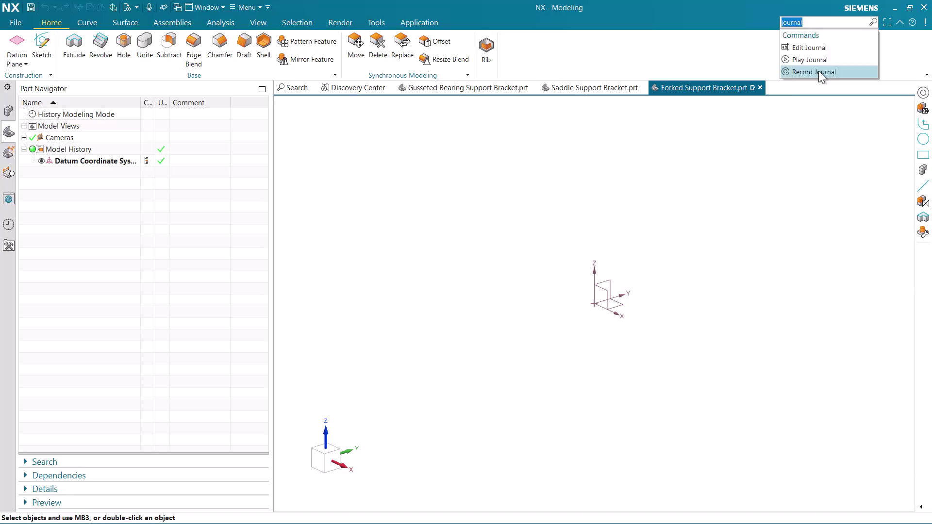
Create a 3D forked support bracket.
Start a new journal recording and paste 'Forked Support Bracket' as its file name.
click(287, 320)
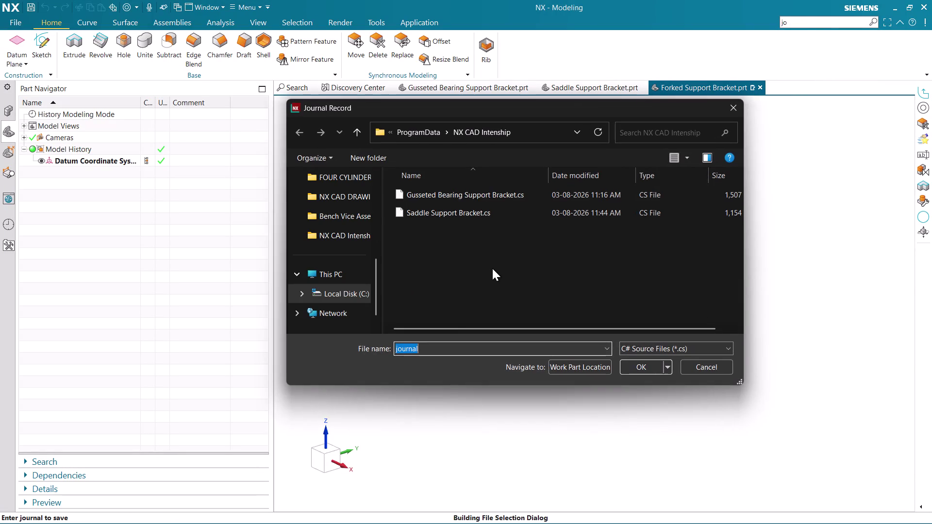
key(BackSpace)
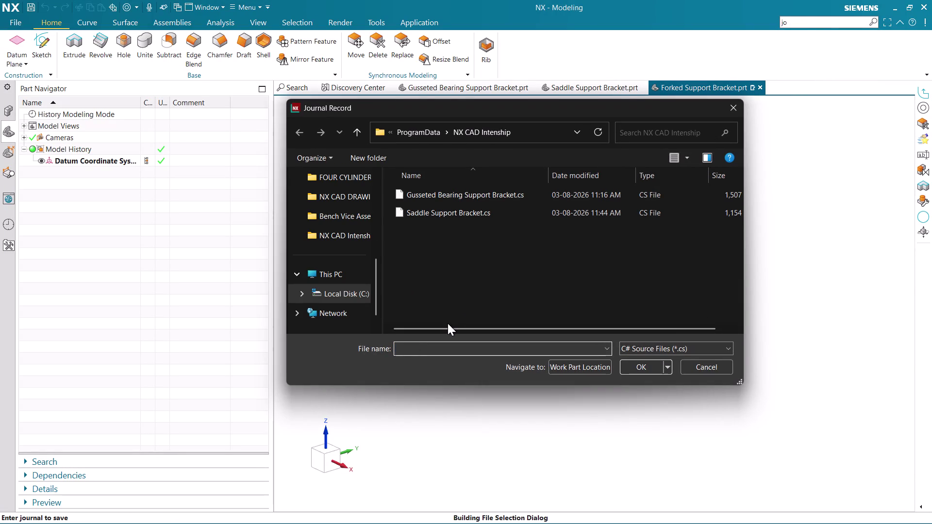
key(super+v)
click(499, 250)
key(ctrl+v)
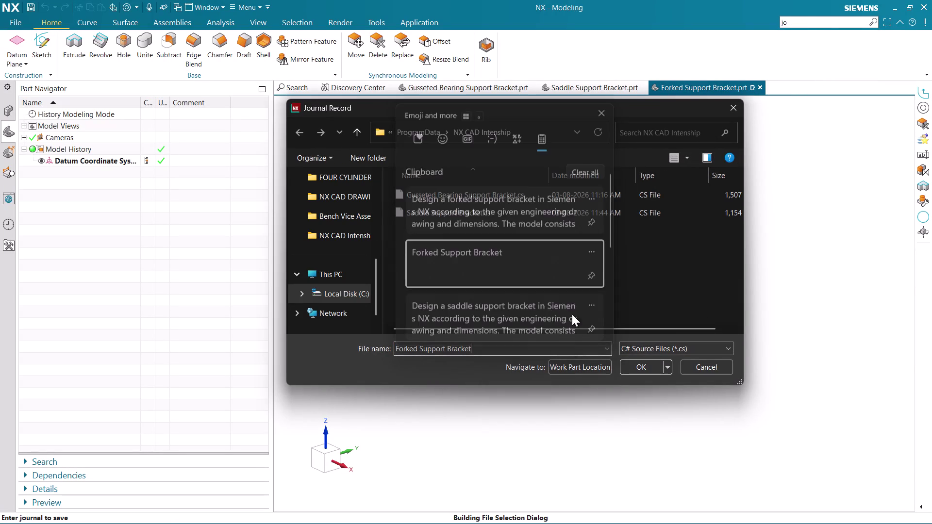
click(661, 356)
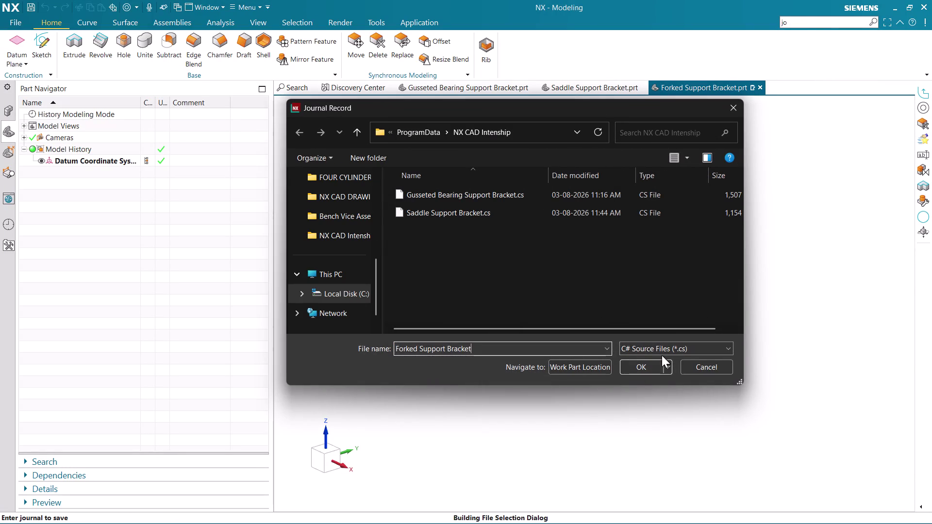
Save the journal recording under the name Forked Support Bracket.
click(662, 347)
click(662, 347)
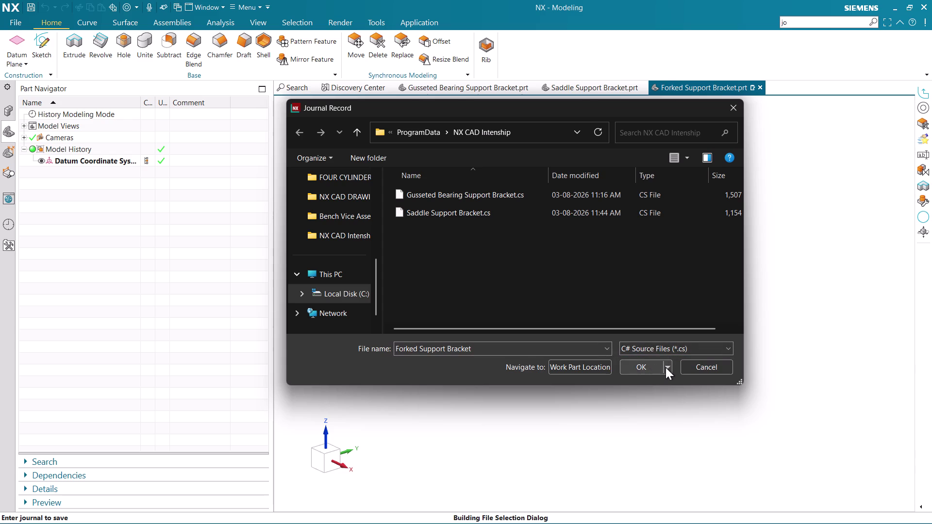
click(666, 370)
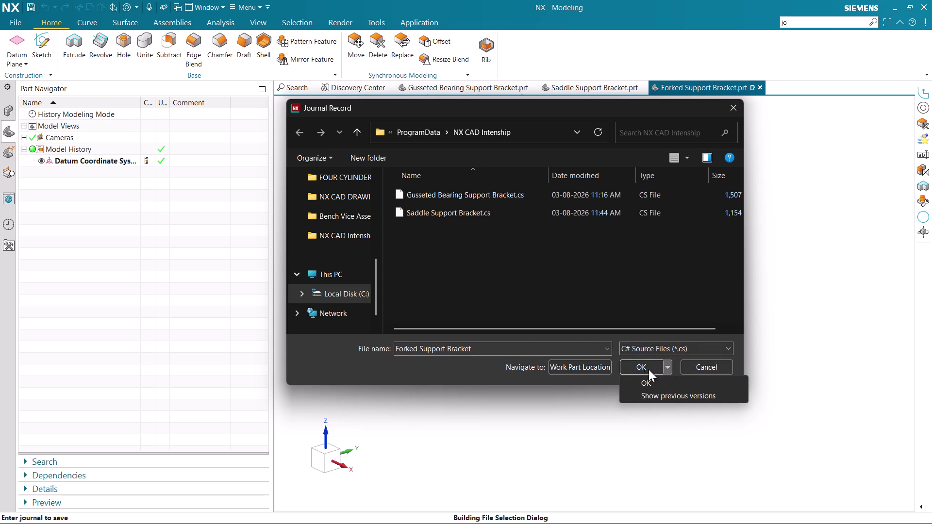
click(639, 367)
click(638, 366)
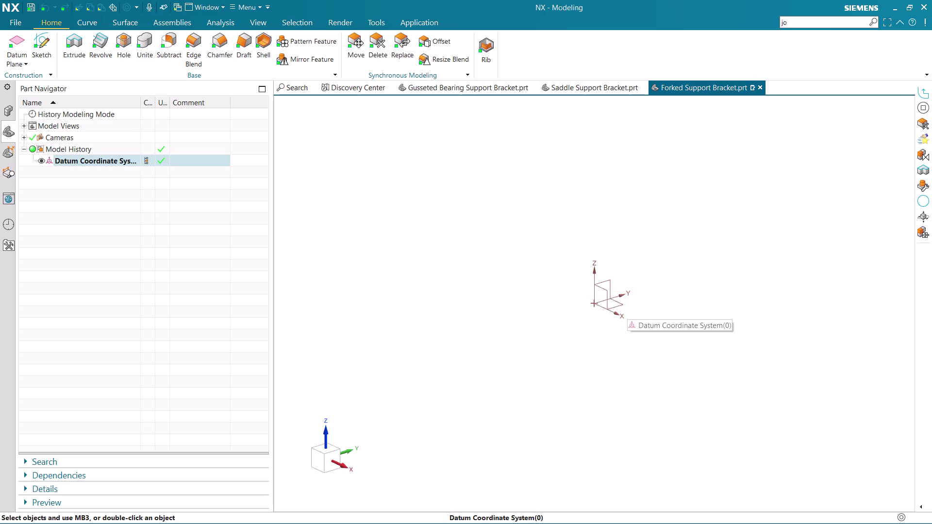
Begin a new sketch from the Home tab with journaling running.
scroll(up, 3)
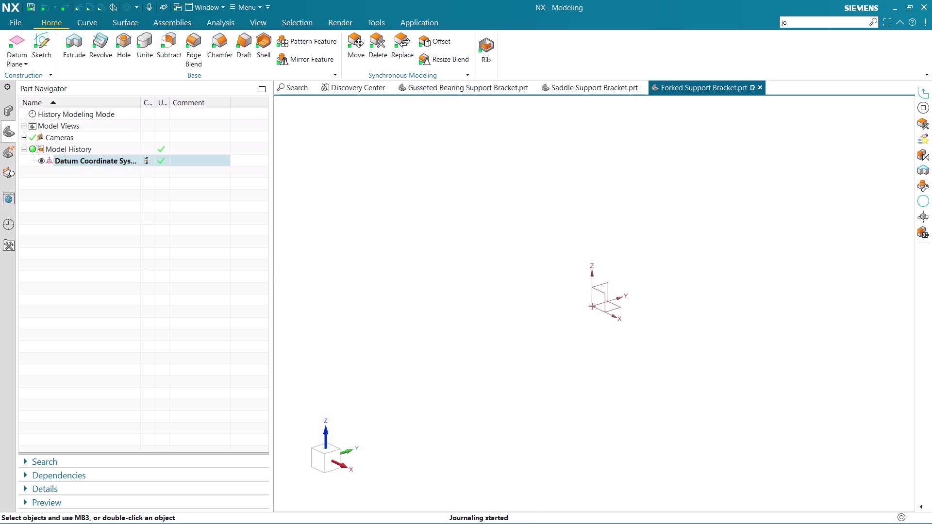
click(44, 41)
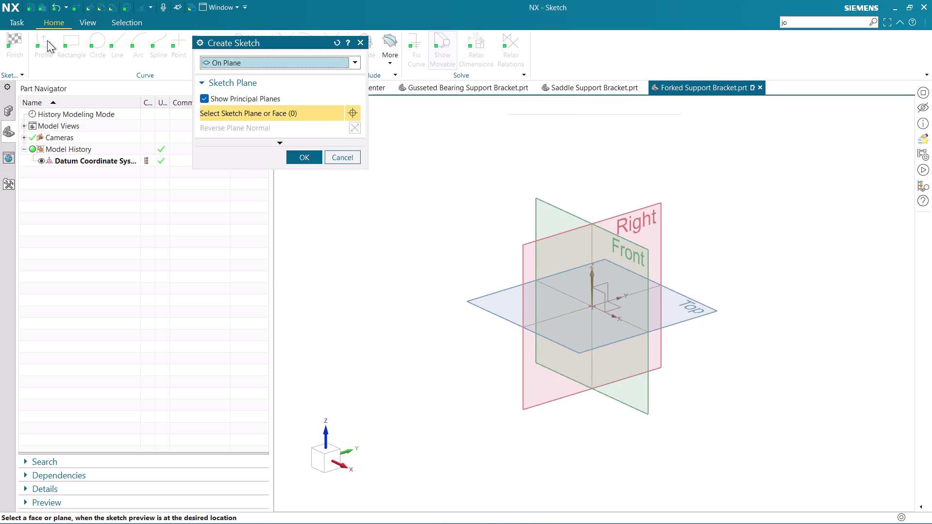
Place the new sketch on the Front datum plane and confirm it.
click(562, 208)
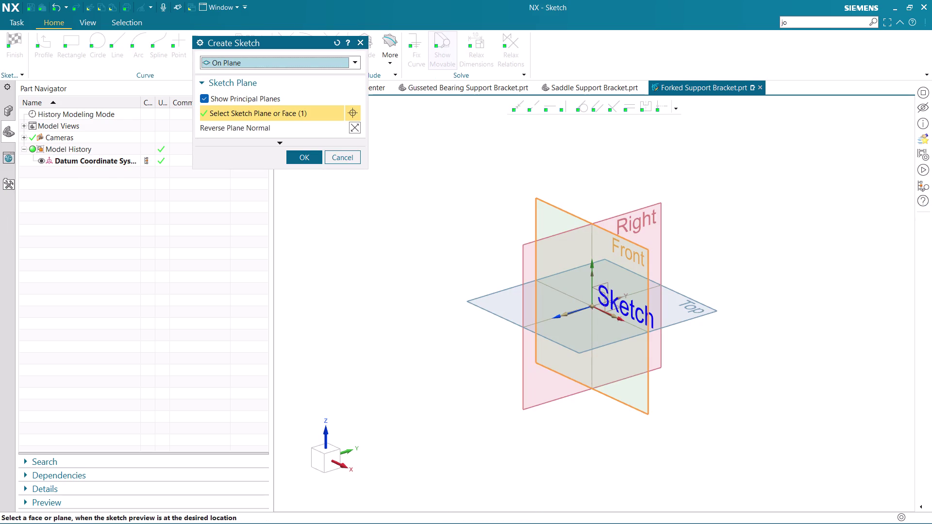
middle_click(578, 217)
scroll(up, 3)
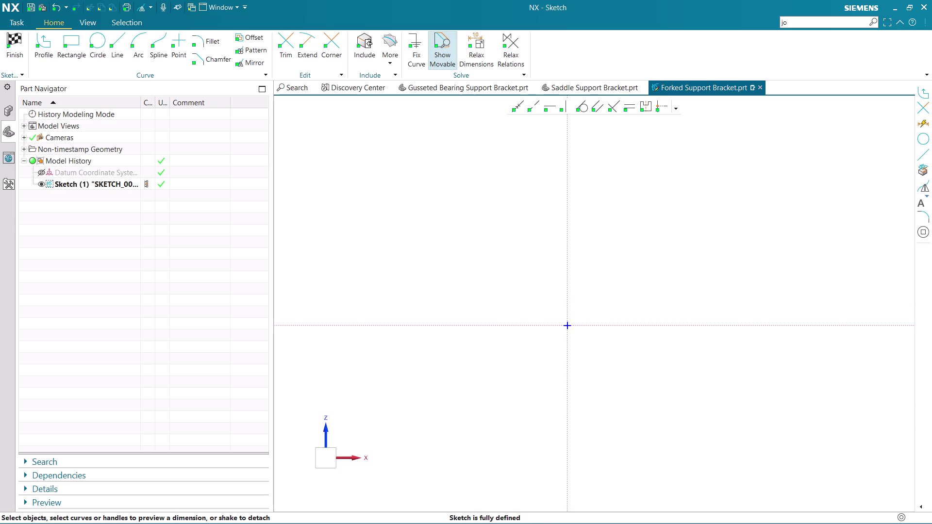
click(95, 53)
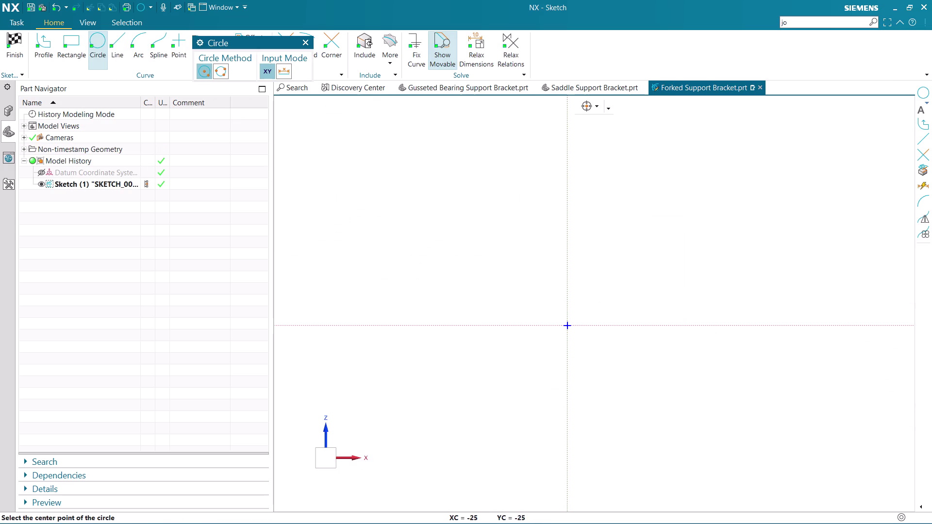
Draw a Ø40 circle centred on the sketch origin.
click(567, 326)
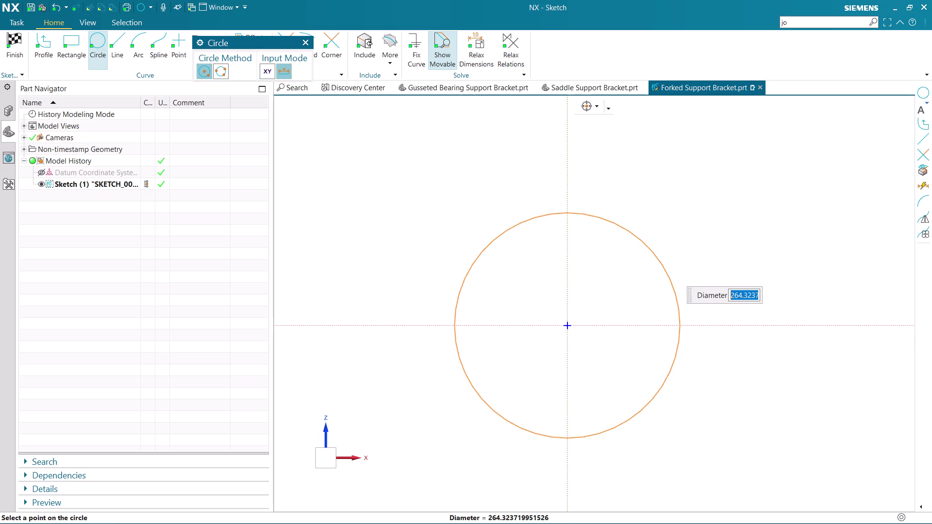
text(40)
key(Return)
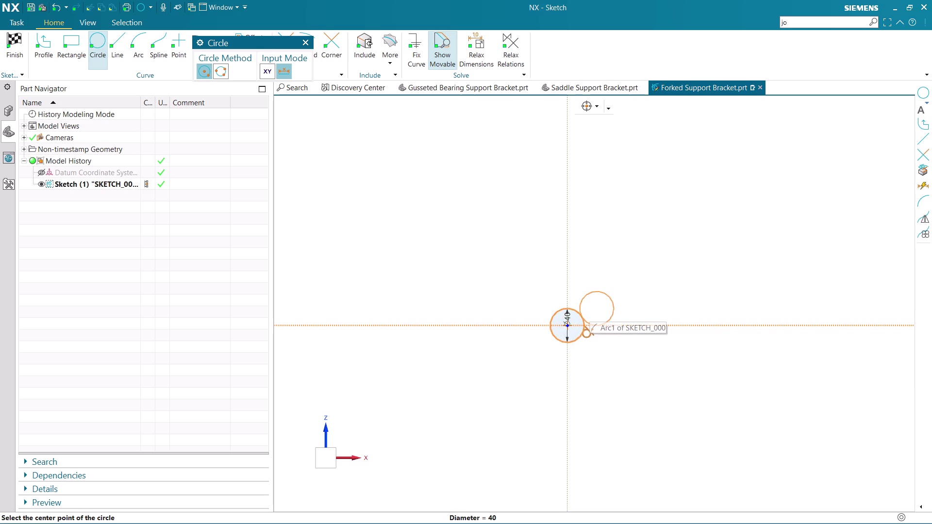
key(Escape)
scroll(up, 3)
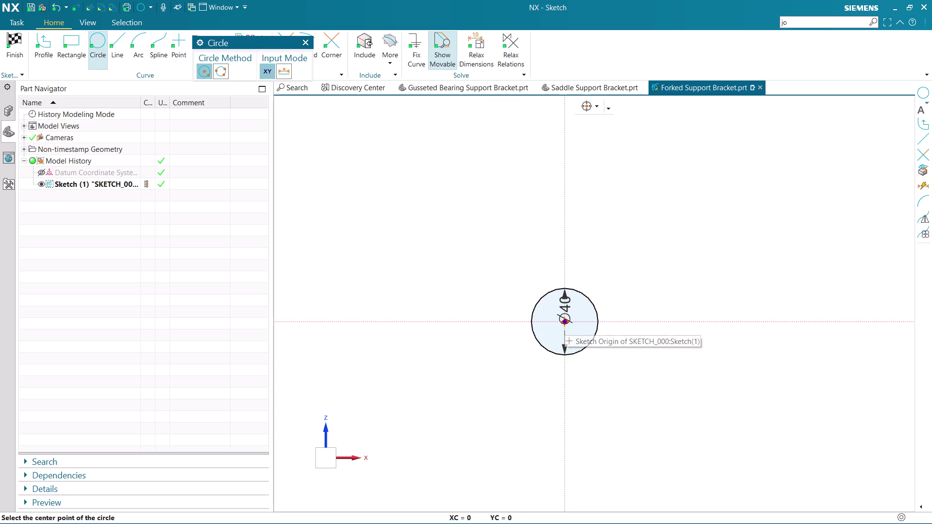
Add a concentric Ø76 circle (38*2) and drag its dimension outward.
click(564, 322)
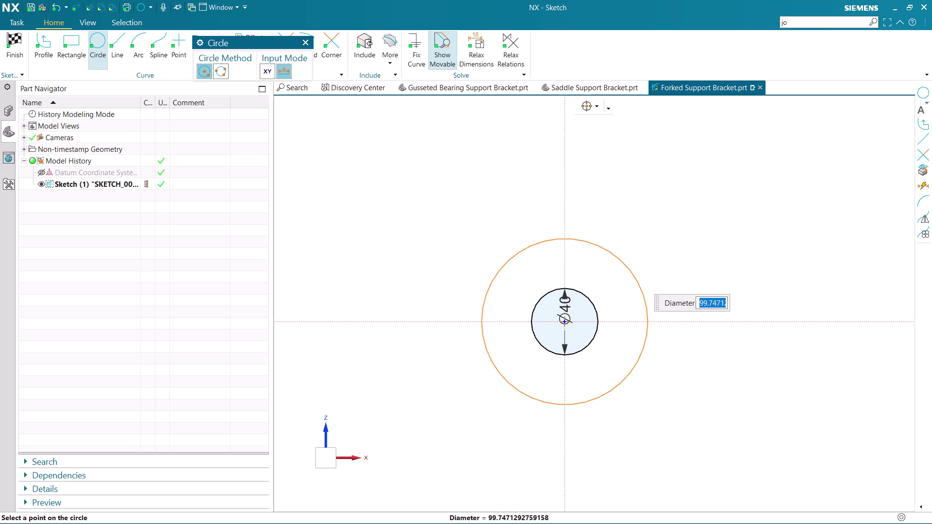
text(38)
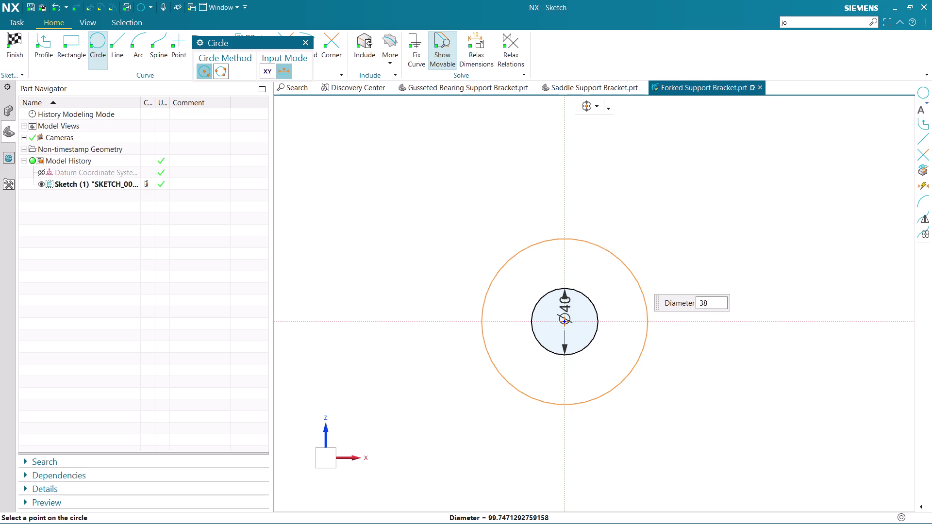
text(*2)
key(Return)
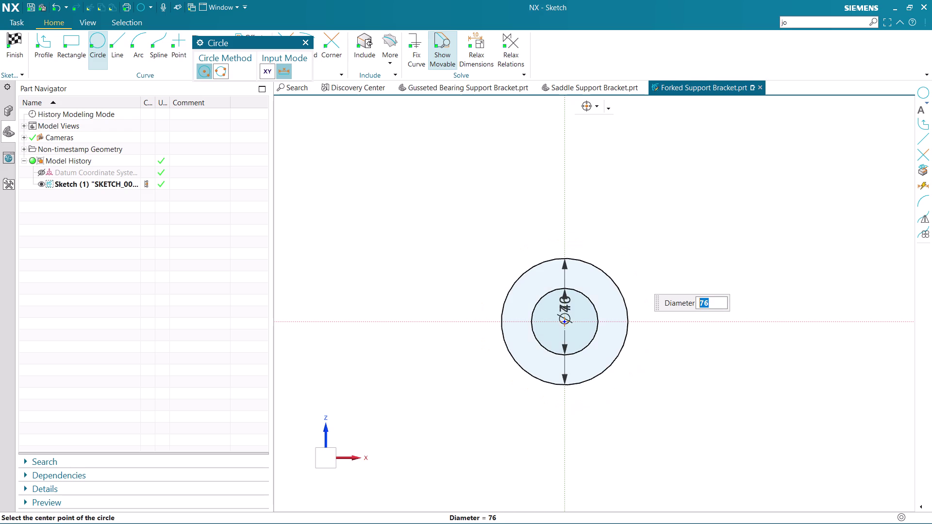
key(Escape)
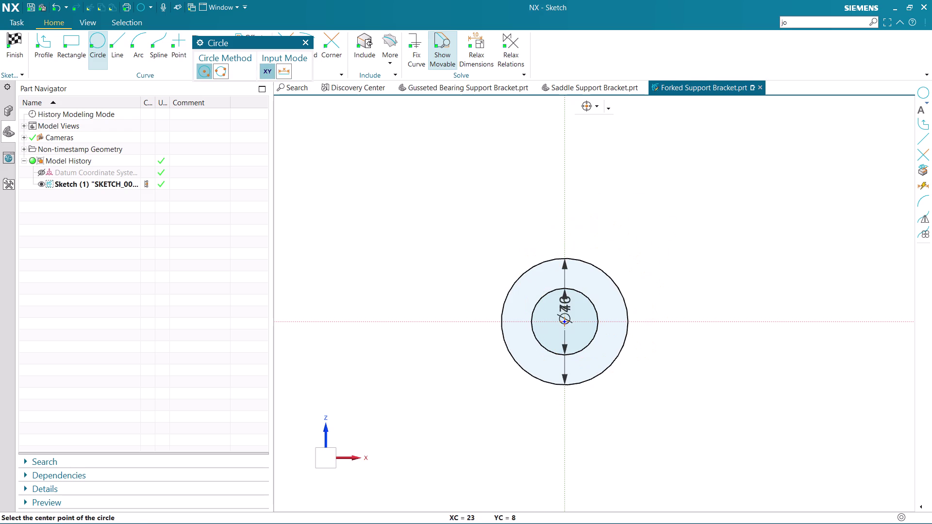
key(Escape)
drag(567, 299, 645, 251)
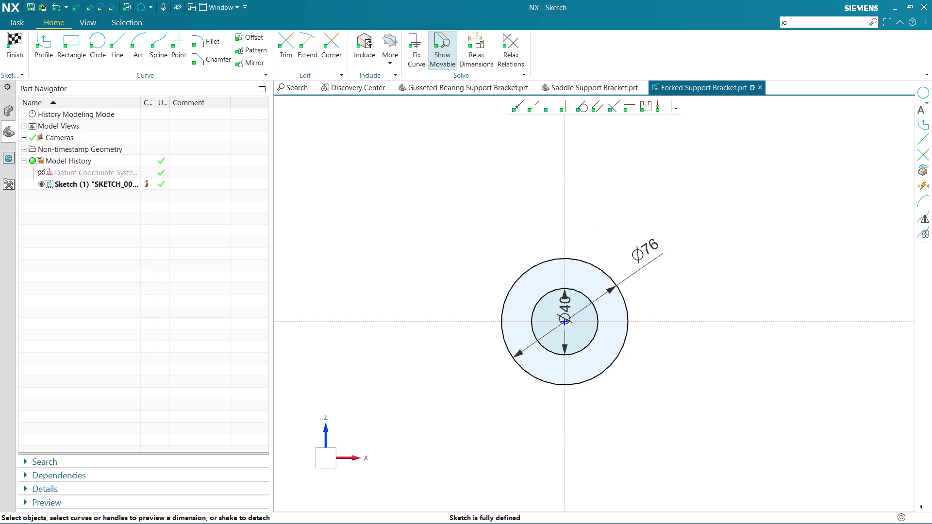
drag(565, 301, 609, 207)
scroll(down, 3)
Reposition the Ø40 dimension label outside the concentric circles.
scroll(up, 3)
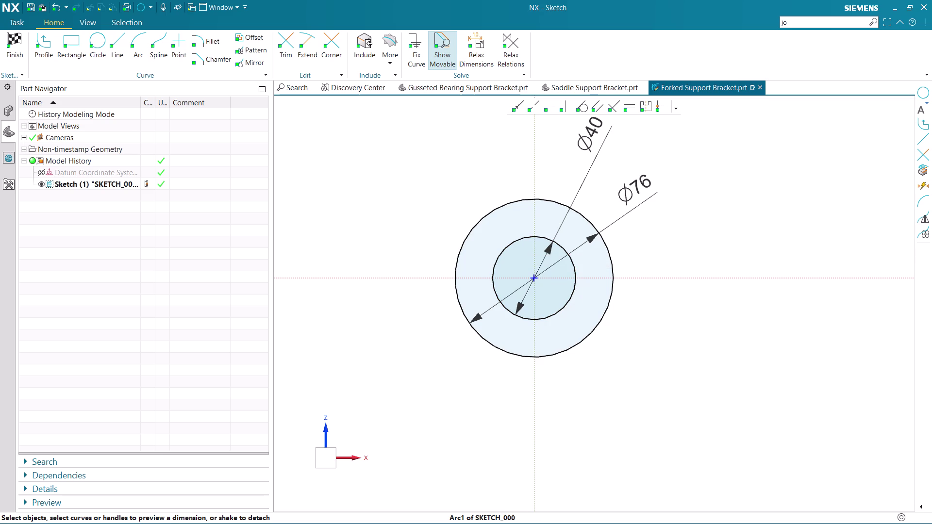
click(115, 40)
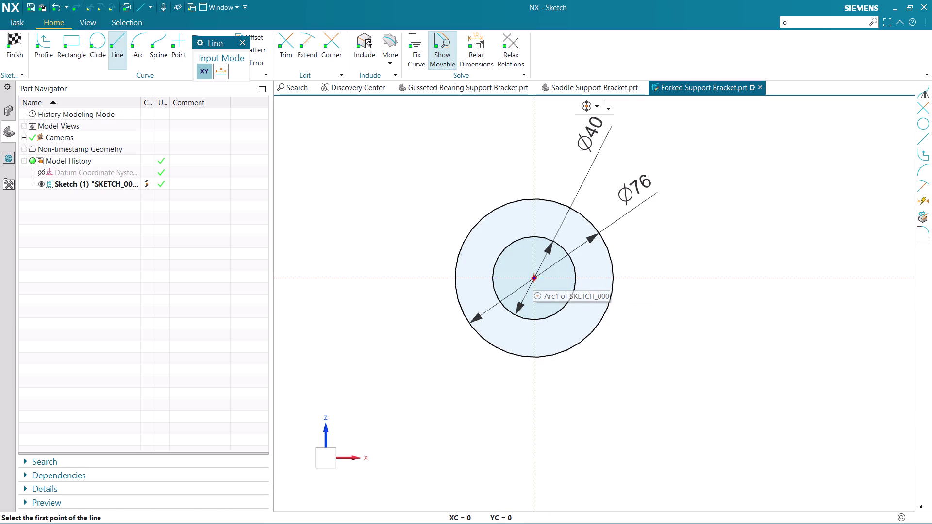
Draw an 84-long line straight down from the circles' centre.
click(533, 278)
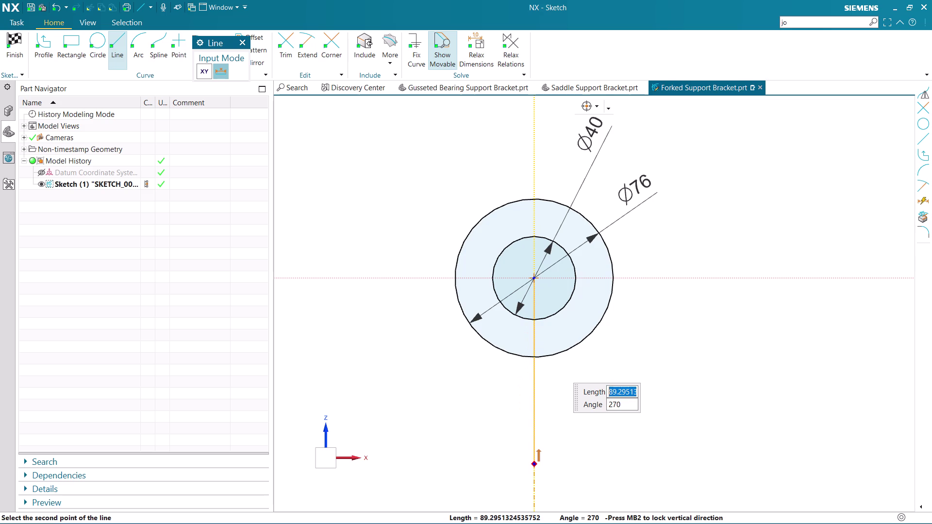
key(8)
key(4)
key(Return)
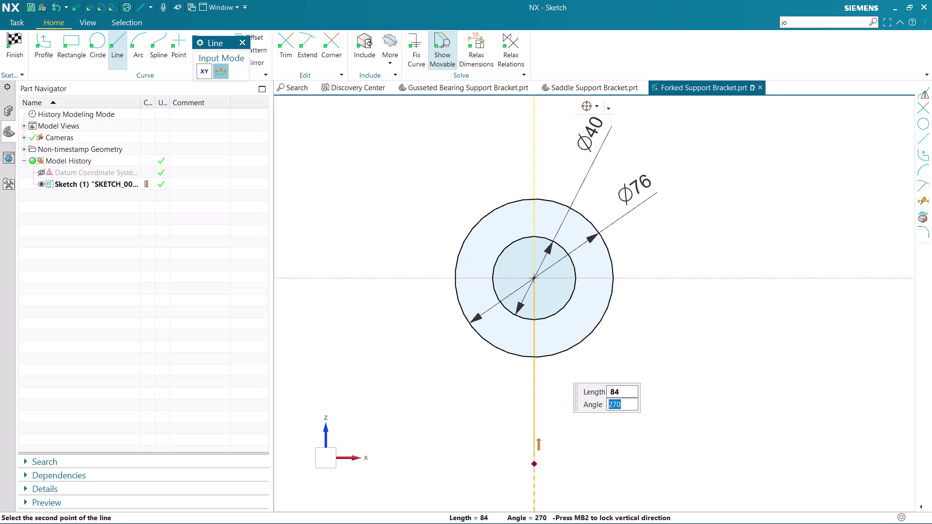
key(Return)
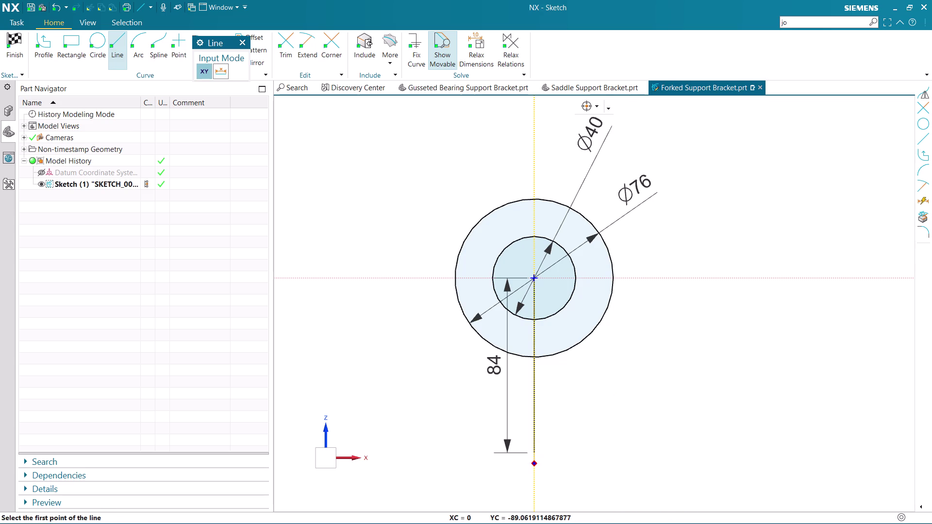
key(Escape)
right_click(531, 400)
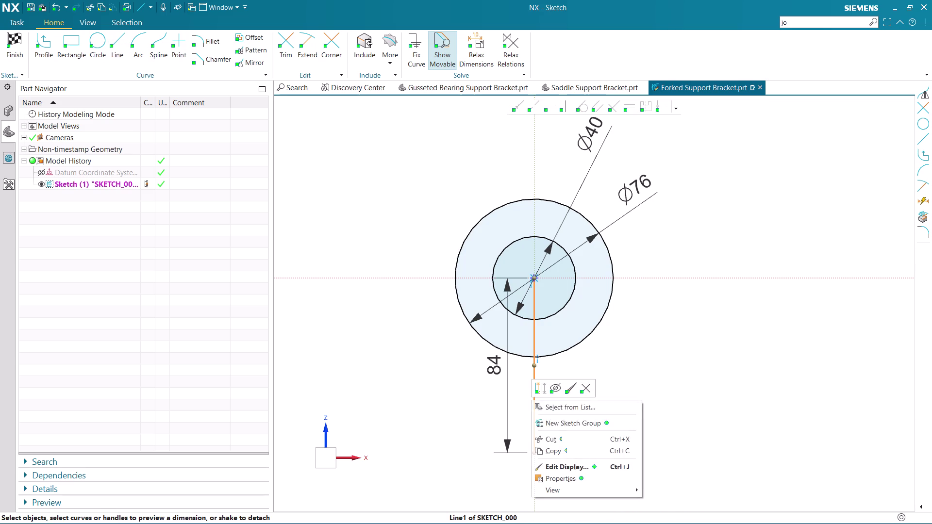
click(541, 388)
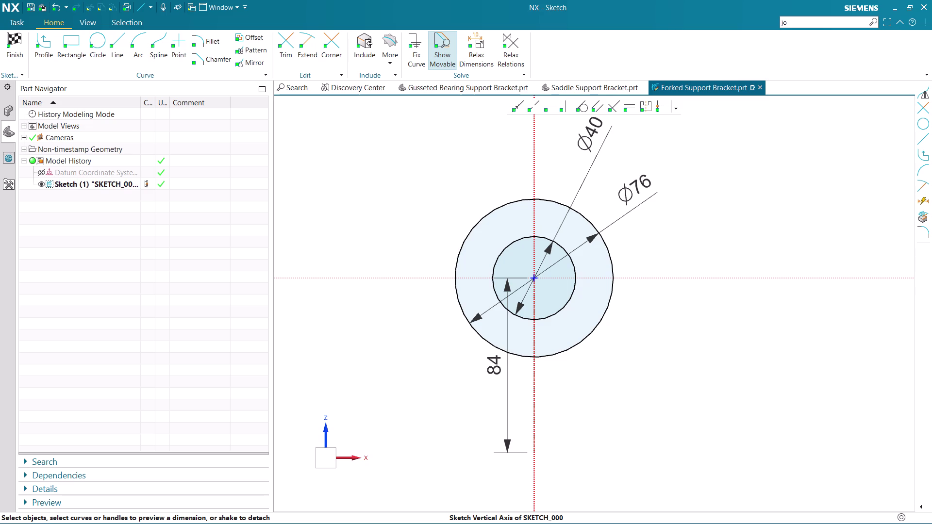